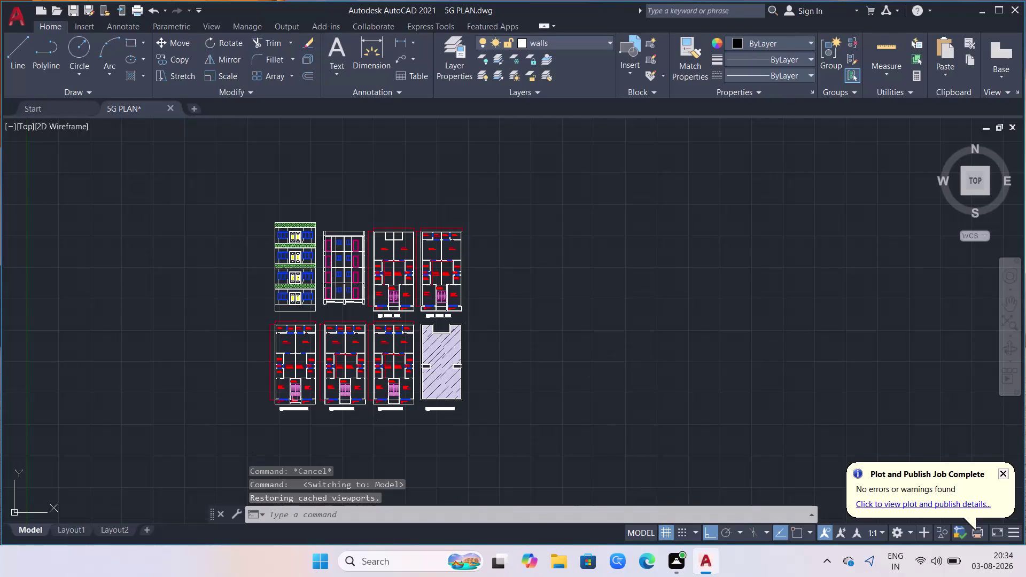
Select all objects across the nine floor plans in the 5G PLAN drawing.
key(ctrl+a)
key(ctrl+s)
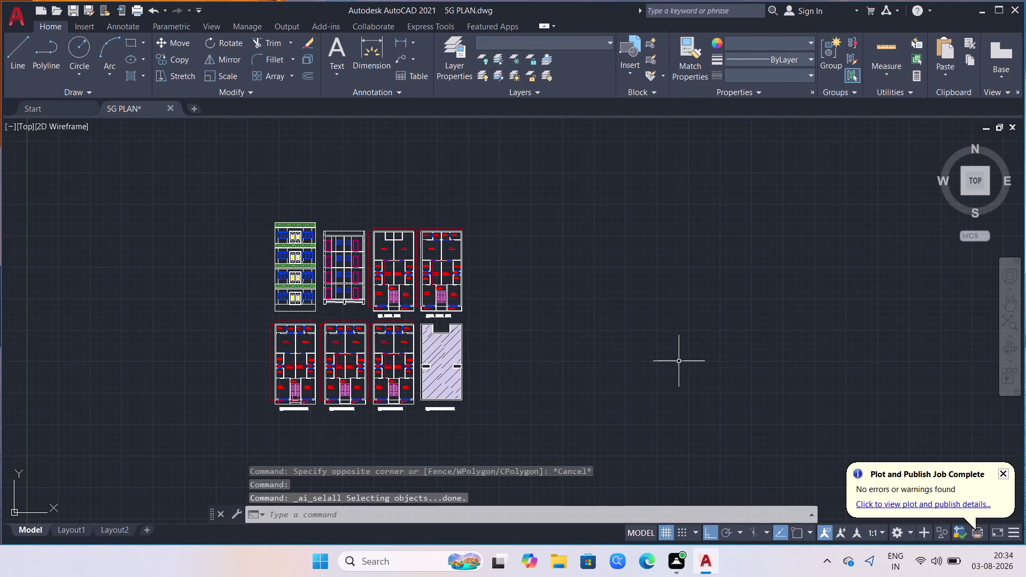